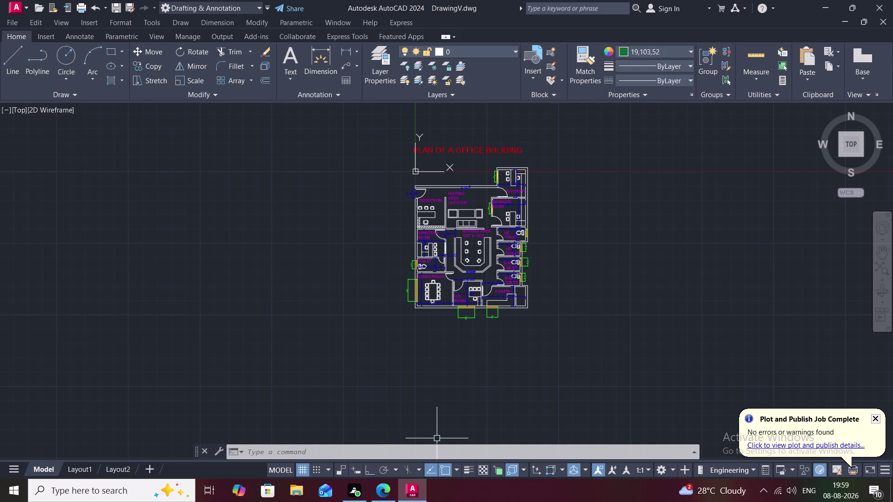
Look through the plot settings and printer list, then close them without plotting.
key(ctrl+p)
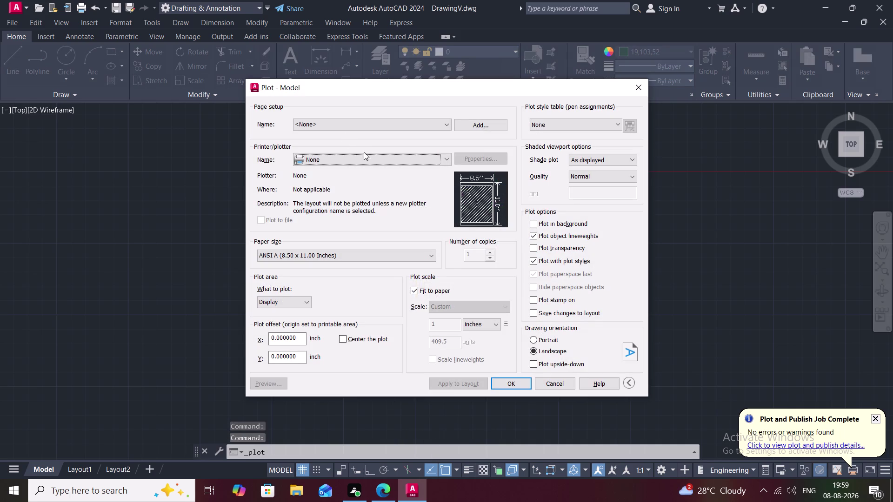
click(365, 161)
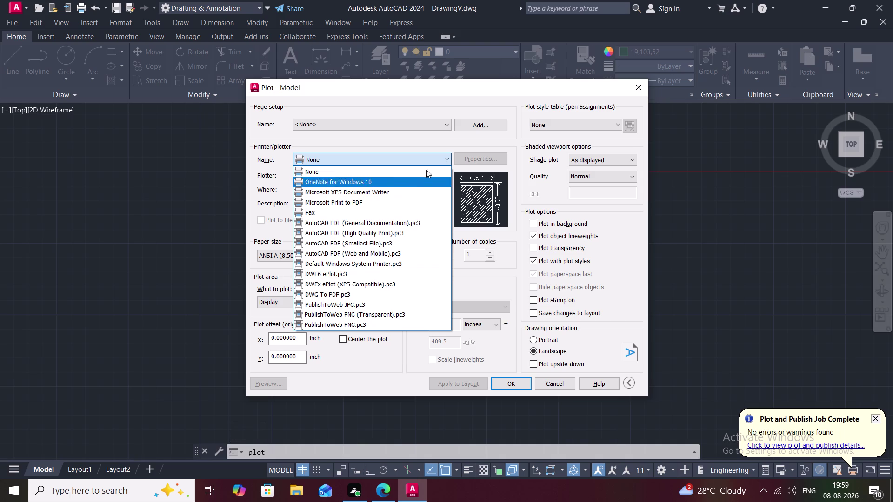
click(635, 84)
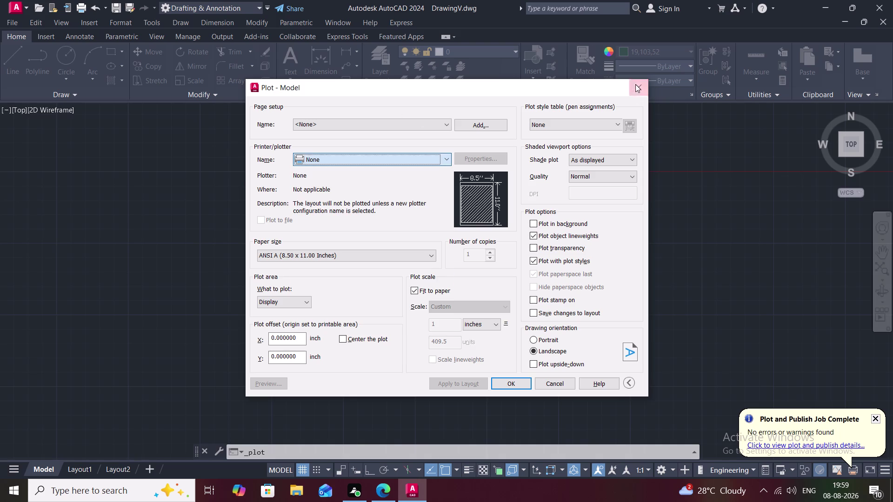
click(639, 86)
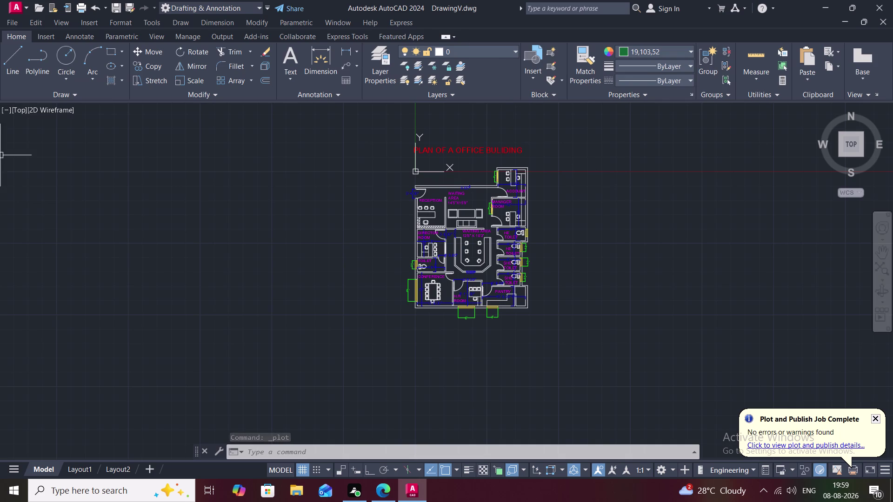
Check the Quick Access Toolbar customization menu, dismiss it, and start Save As.
right_click(125, 4)
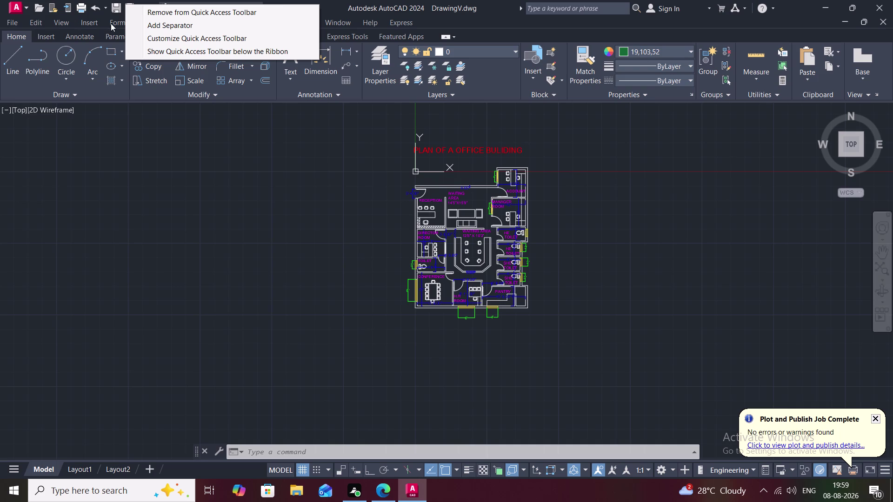
key(Escape)
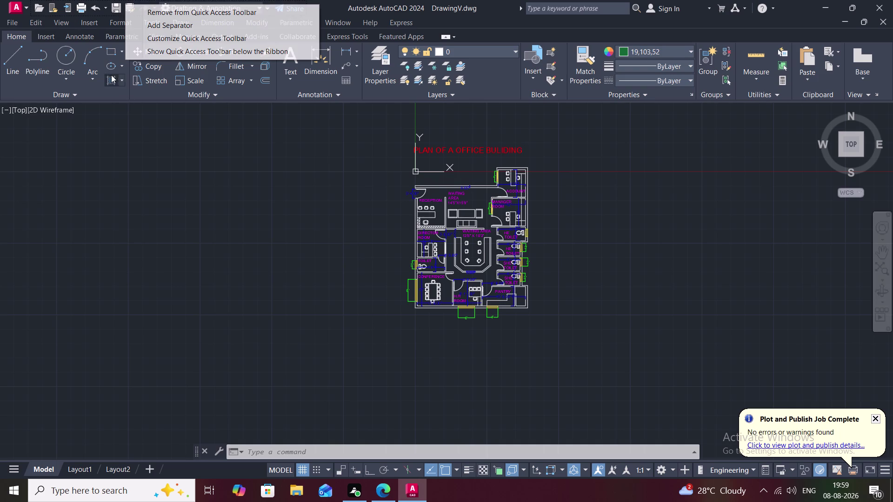
right_click(129, 2)
key(Escape)
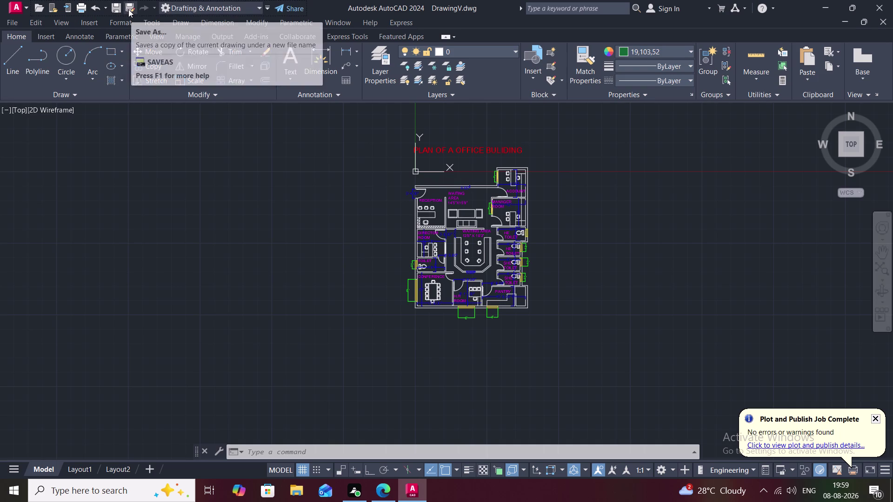
click(128, 10)
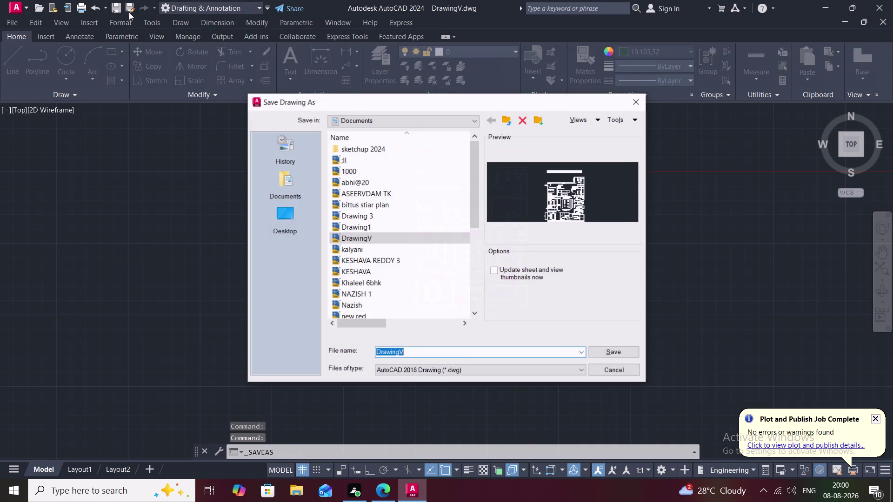
Replace the proposed file name with 'VYSHNAVI' and set the save location to Desktop.
click(416, 351)
key(BackSpace)
key(BackSpace)
key(BackSpace)
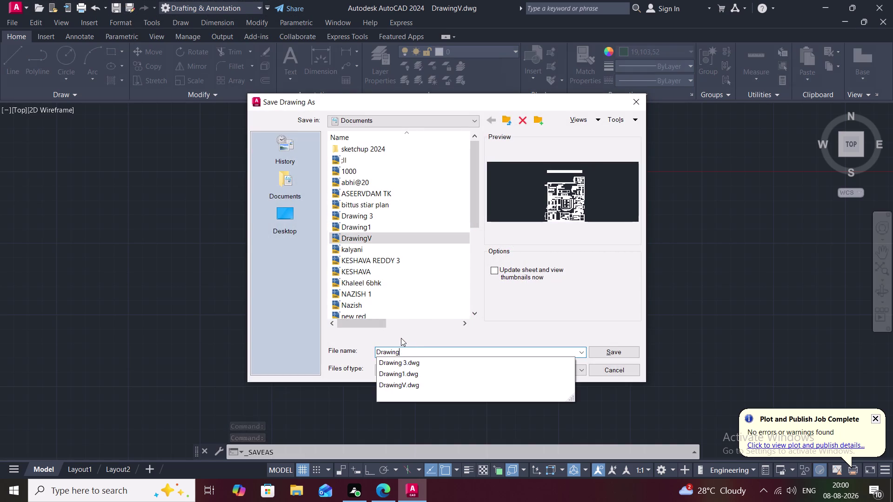
key(v)
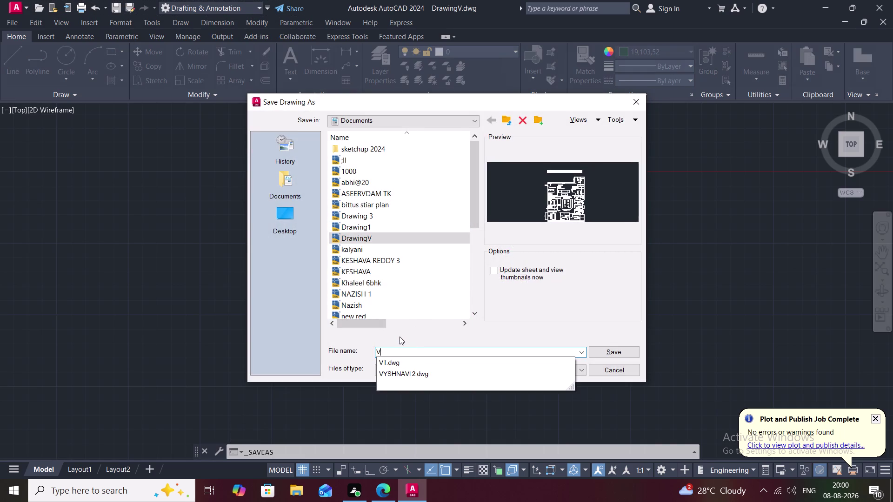
text(YS)
text(HN)
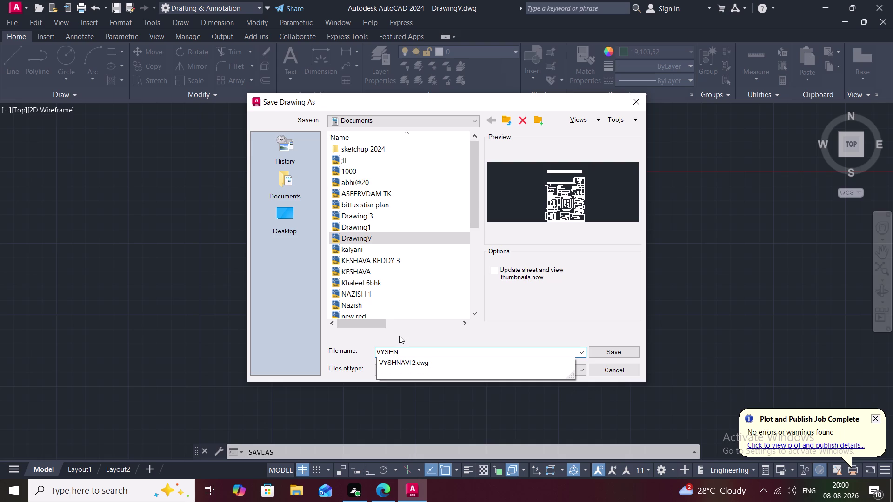
text(AVI)
key(space)
click(289, 210)
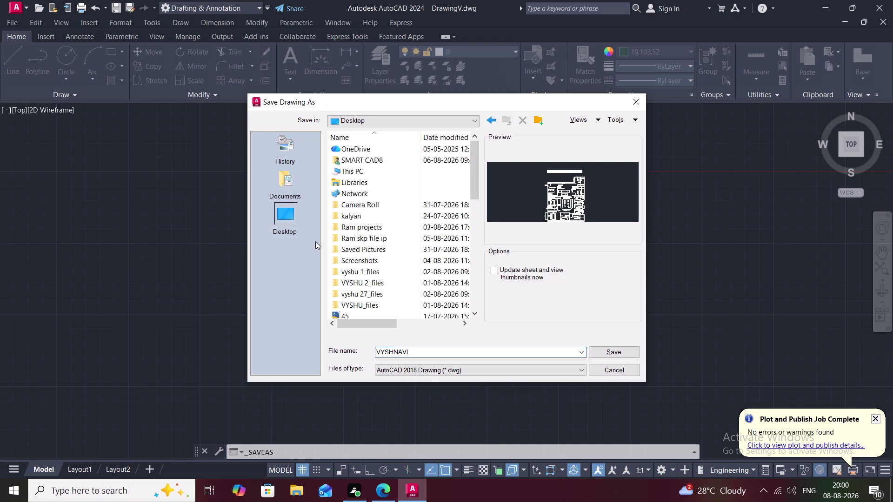
Save the drawing to the Desktop as 'VYSHNAVI 544'.
click(416, 350)
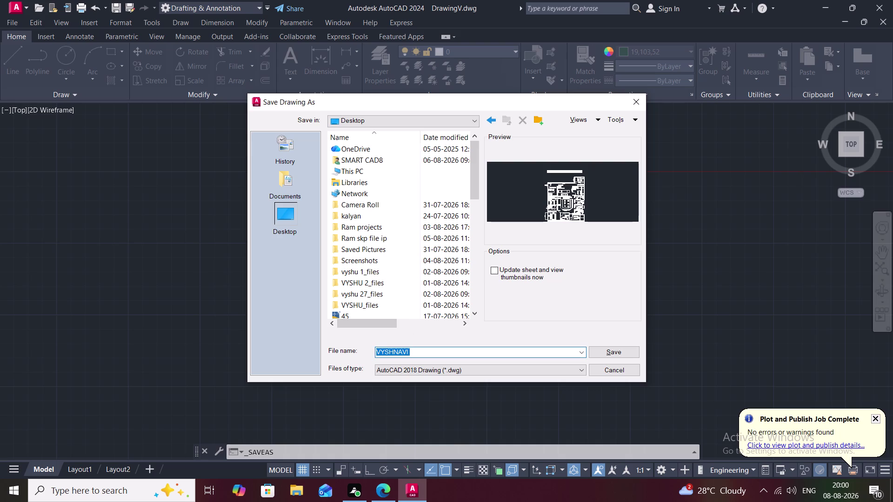
key(space)
text(VY)
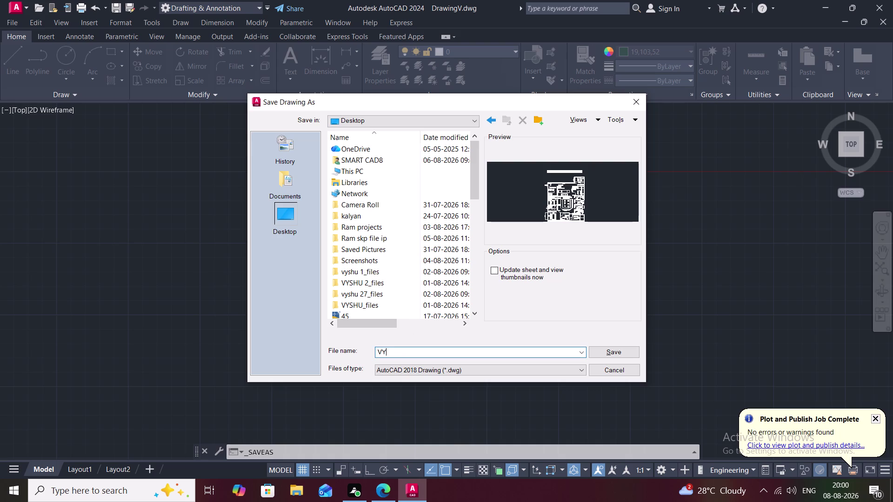
text(SHNAVI)
key(space)
key(5)
key(5)
key(BackSpace)
key(4)
key(4)
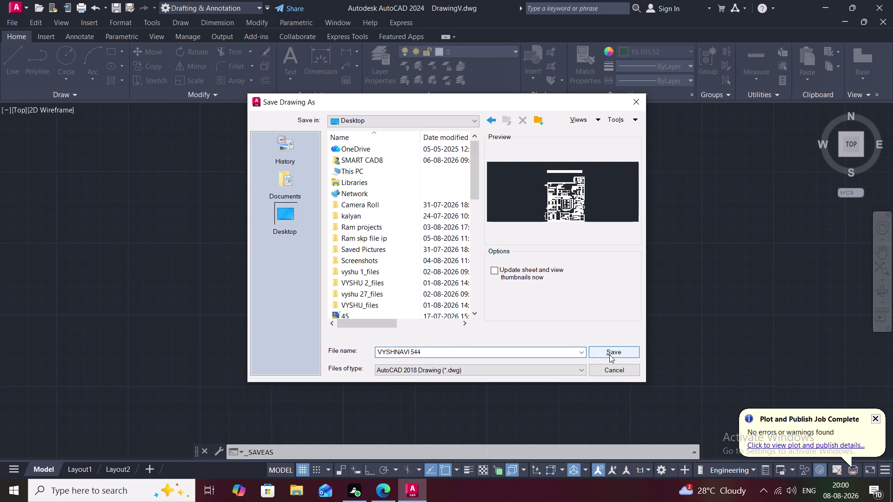
click(610, 355)
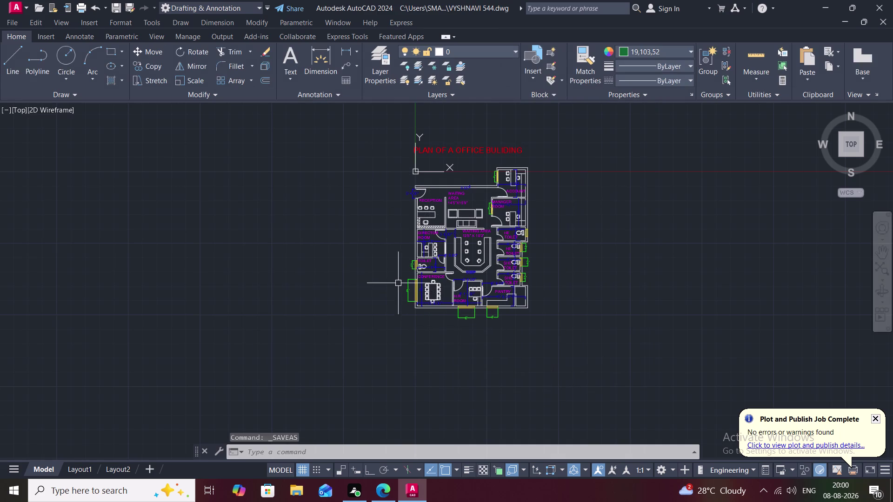
Zoom in and centre the VYSHNAVI 544 floor plan so its room labels are legible.
scroll(down, 3)
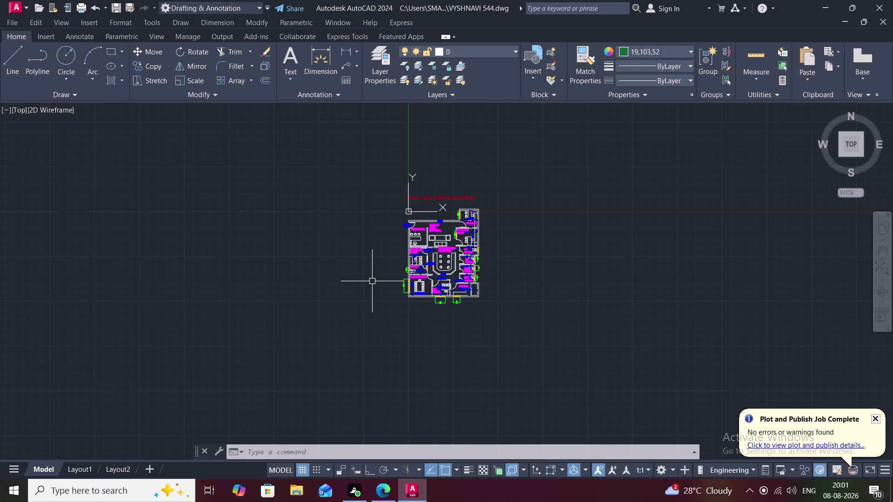
scroll(up, 3)
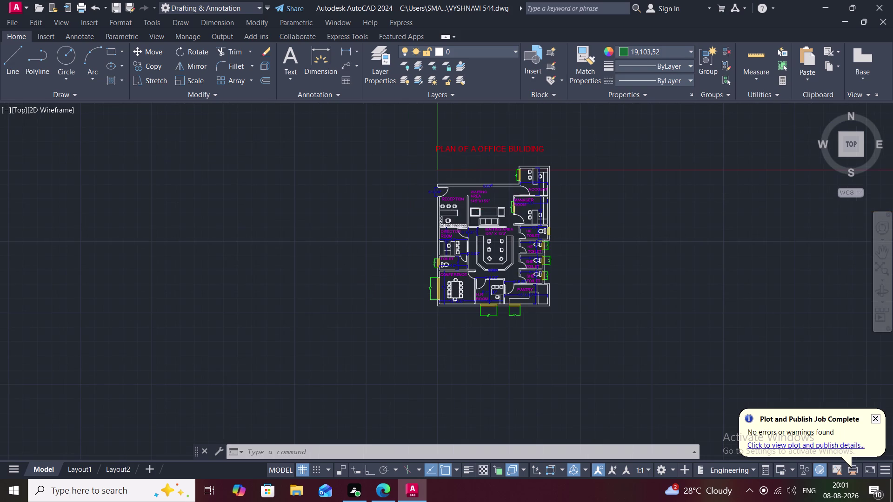
middle_drag(358, 281, 370, 321)
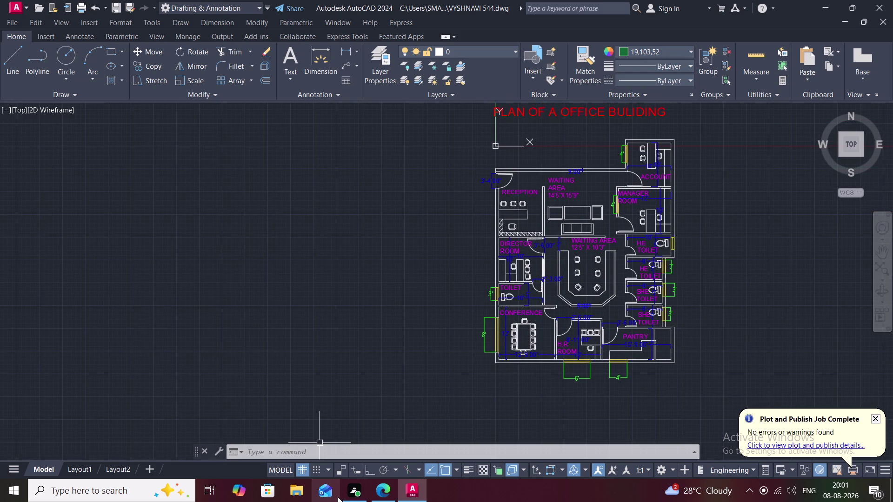